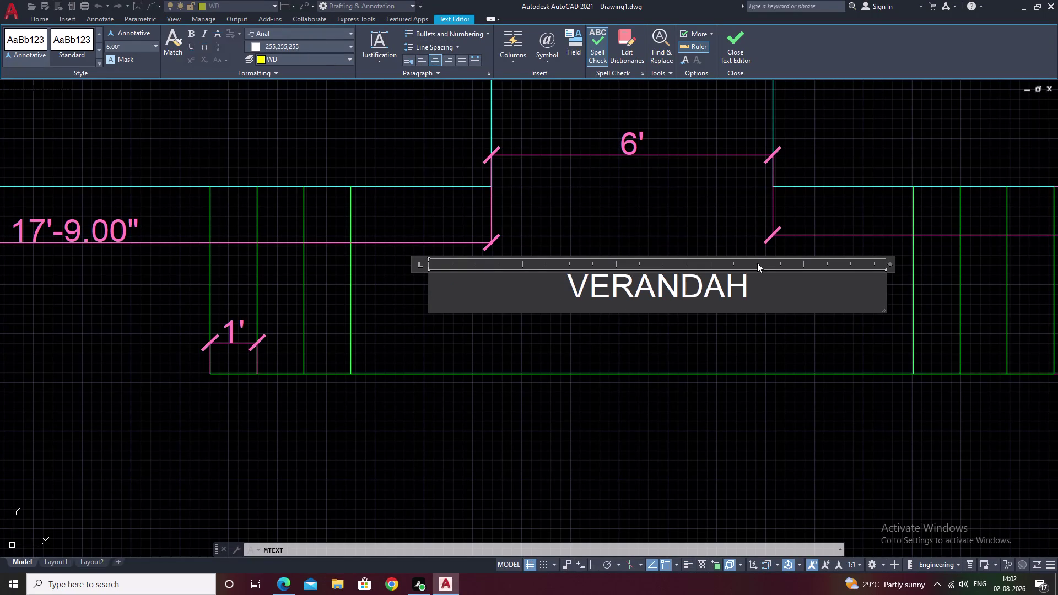
Make the VERANDAH label red by matching properties from a red room label.
click(691, 346)
scroll(down, 3)
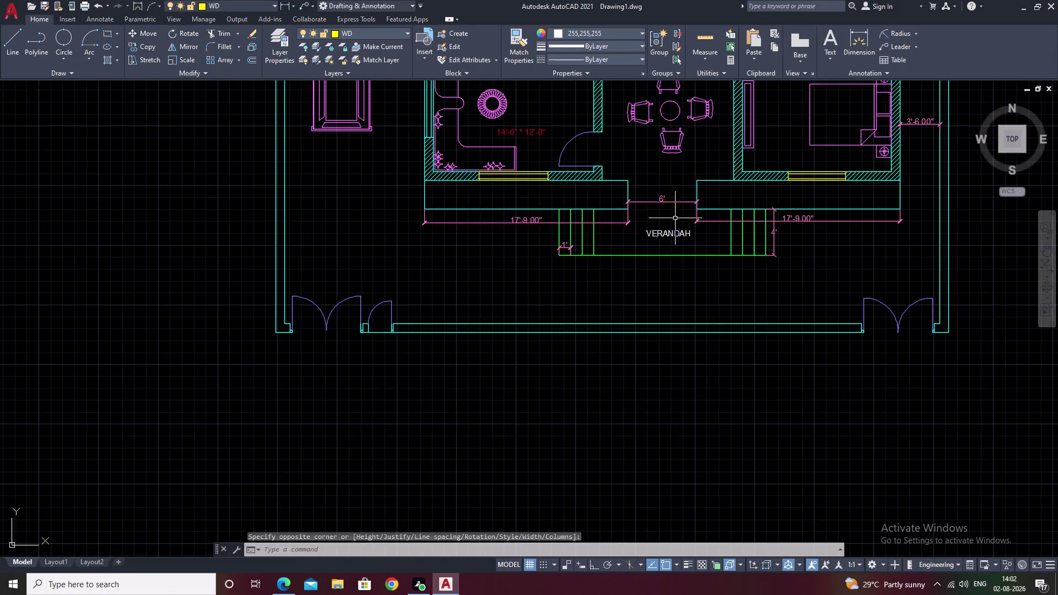
middle_drag(675, 218, 661, 334)
click(512, 48)
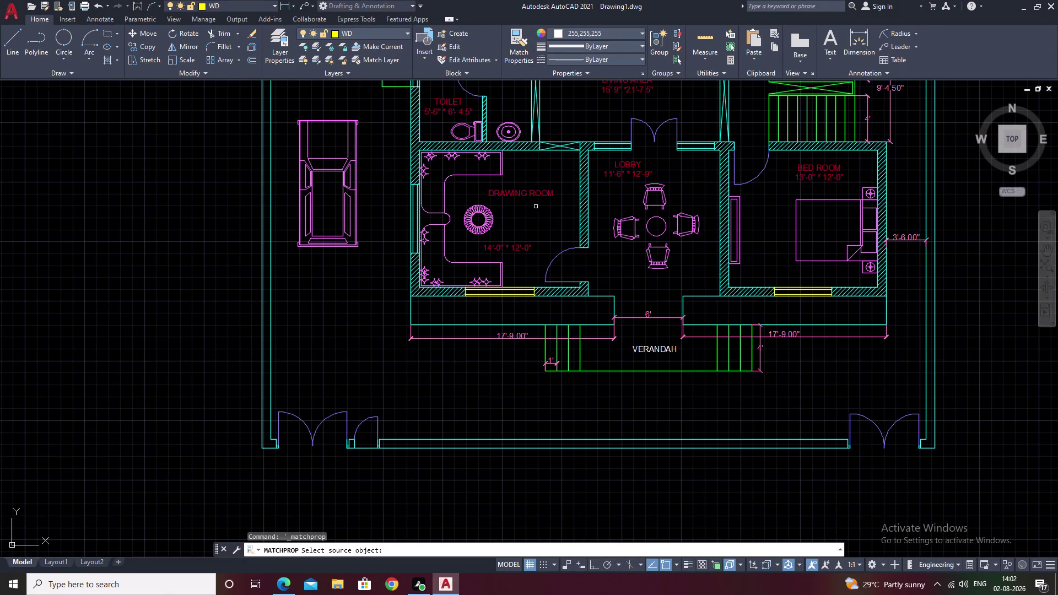
click(538, 194)
click(671, 350)
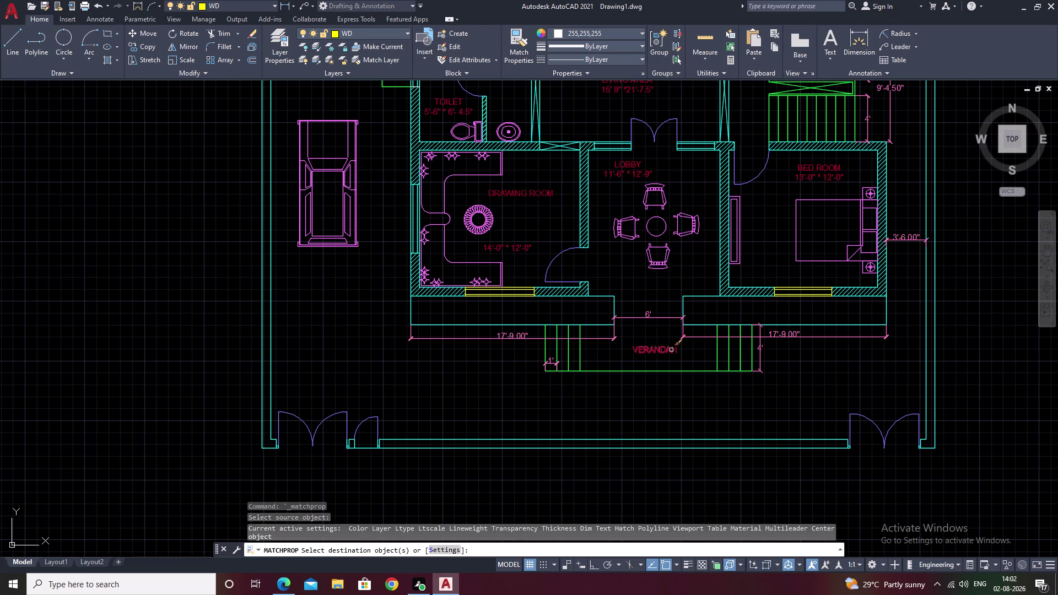
key(Escape)
Pan and zoom across the house plan to review the bedrooms, living area and verandah.
scroll(down, 3)
middle_drag(744, 392, 719, 402)
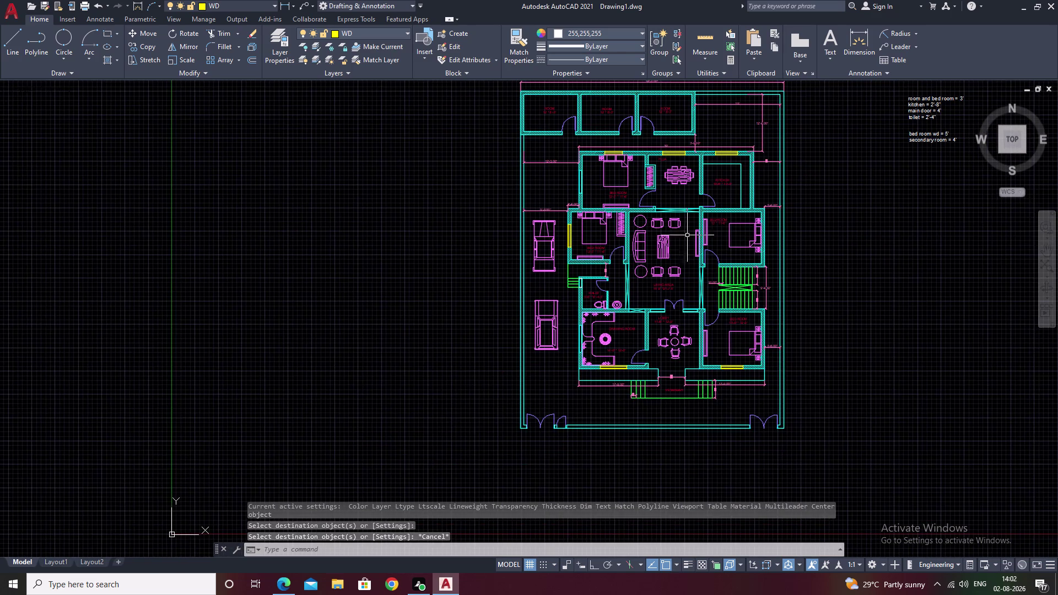
middle_drag(686, 227, 644, 266)
scroll(up, 3)
middle_drag(670, 240, 670, 239)
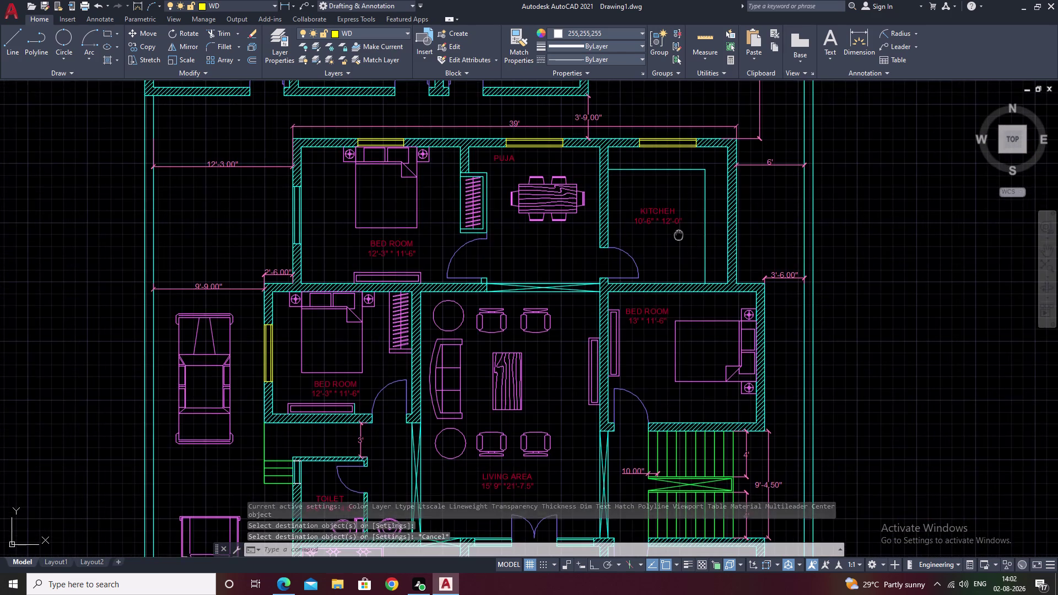
middle_drag(671, 239, 746, 170)
middle_drag(729, 225, 744, 173)
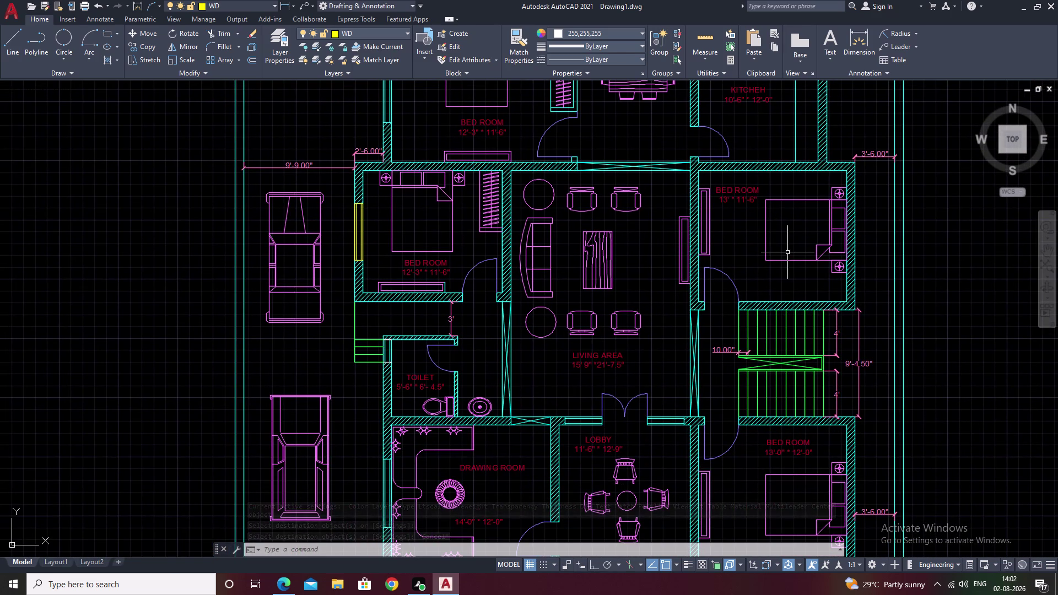
middle_drag(547, 330, 588, 257)
middle_drag(763, 365, 760, 314)
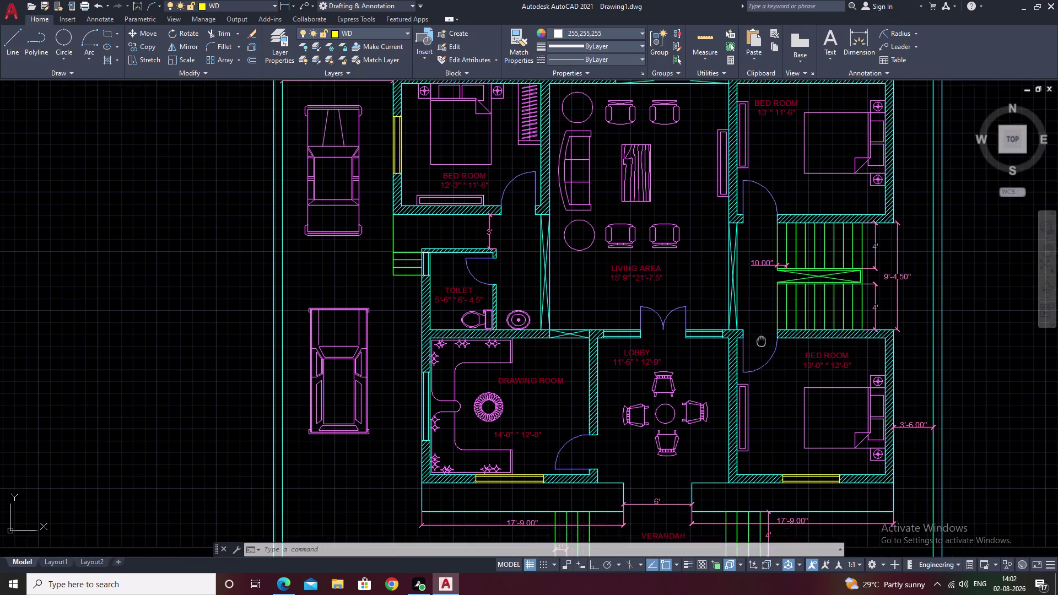
middle_drag(761, 314, 760, 268)
middle_drag(784, 354, 768, 287)
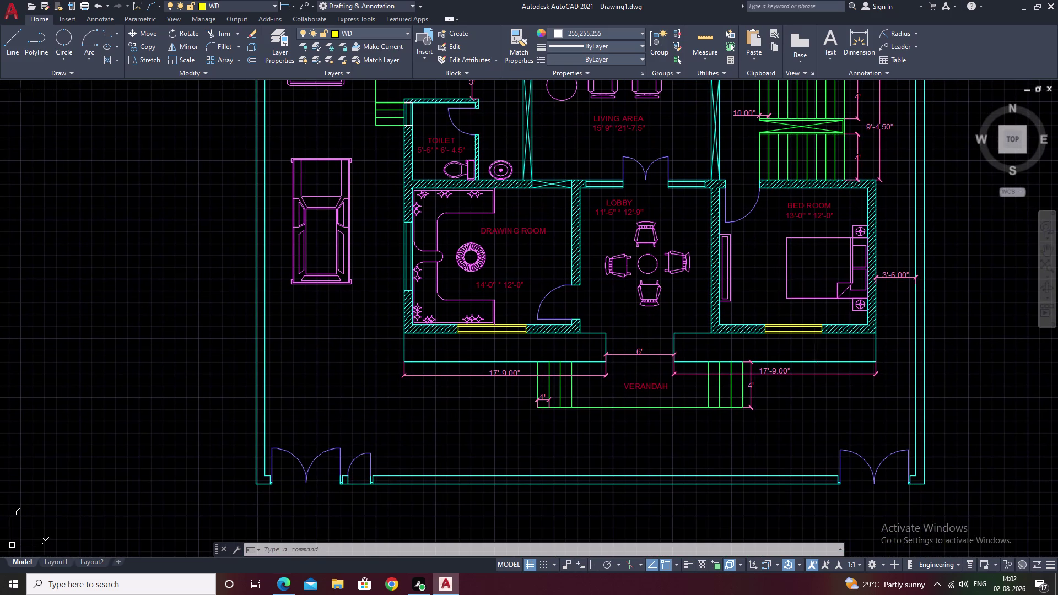
middle_drag(567, 371, 628, 395)
middle_drag(696, 332, 688, 414)
middle_drag(713, 363, 674, 418)
scroll(down, 3)
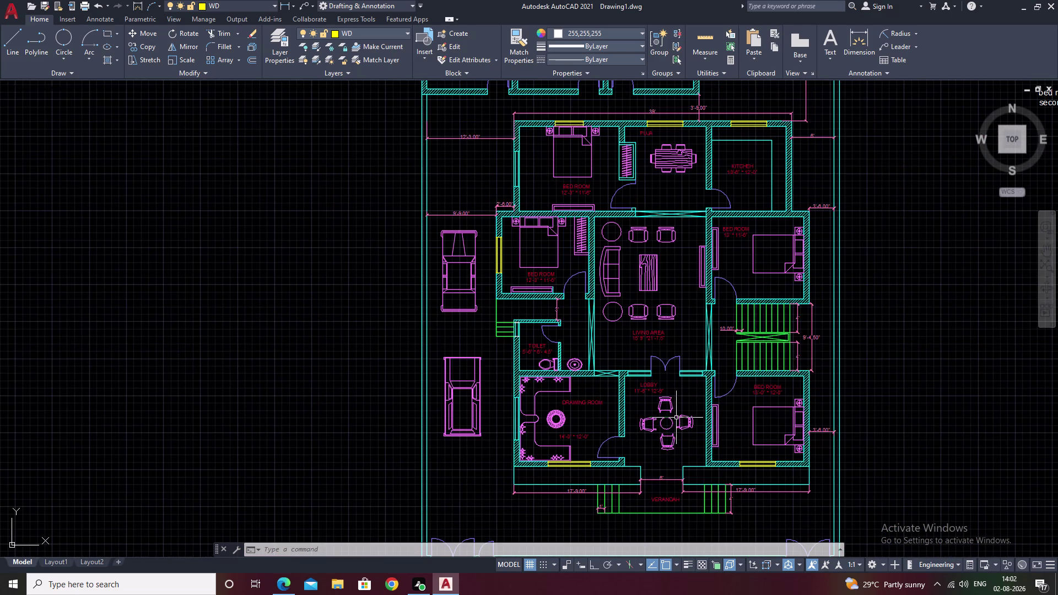
middle_drag(704, 285, 653, 390)
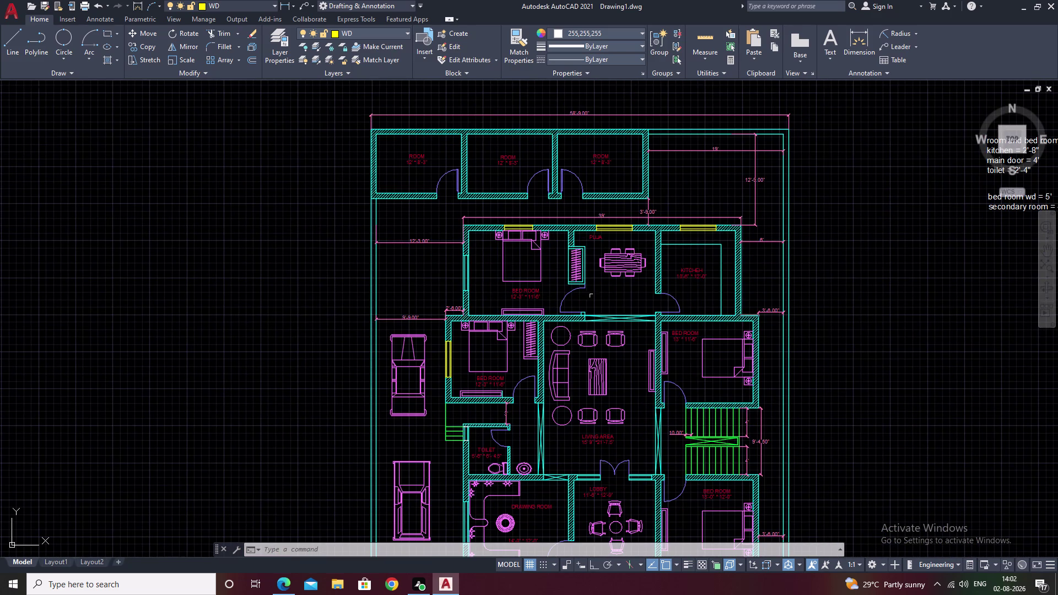
middle_drag(582, 338, 612, 260)
scroll(up, 3)
scroll(up, 3)
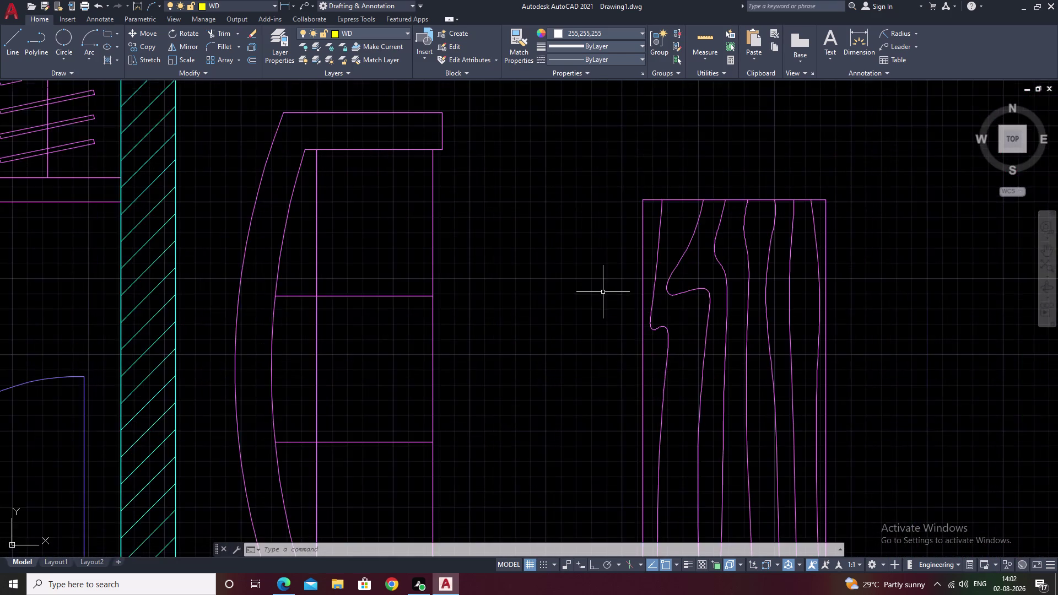
scroll(down, 3)
scroll(down, 3)
middle_drag(692, 374, 637, 281)
scroll(down, 3)
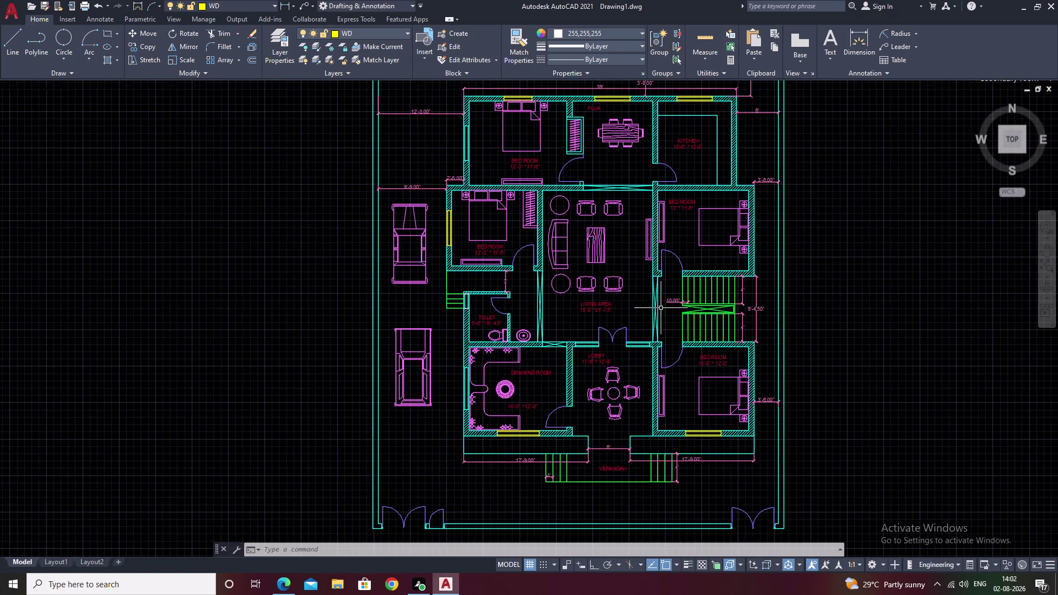
scroll(down, 3)
middle_drag(694, 305, 633, 334)
scroll(up, 3)
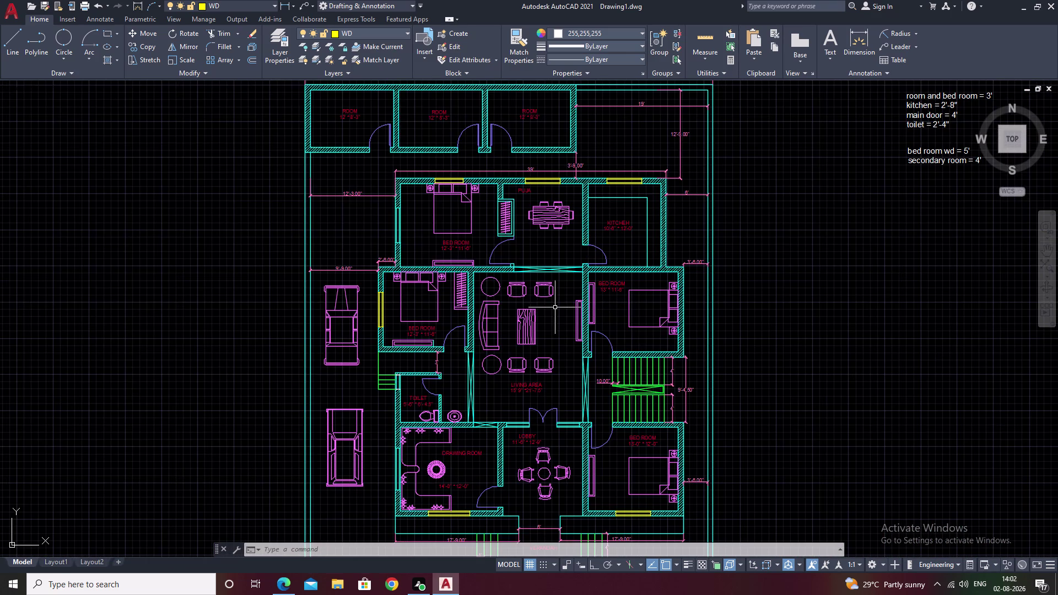
middle_drag(555, 308, 576, 296)
scroll(up, 3)
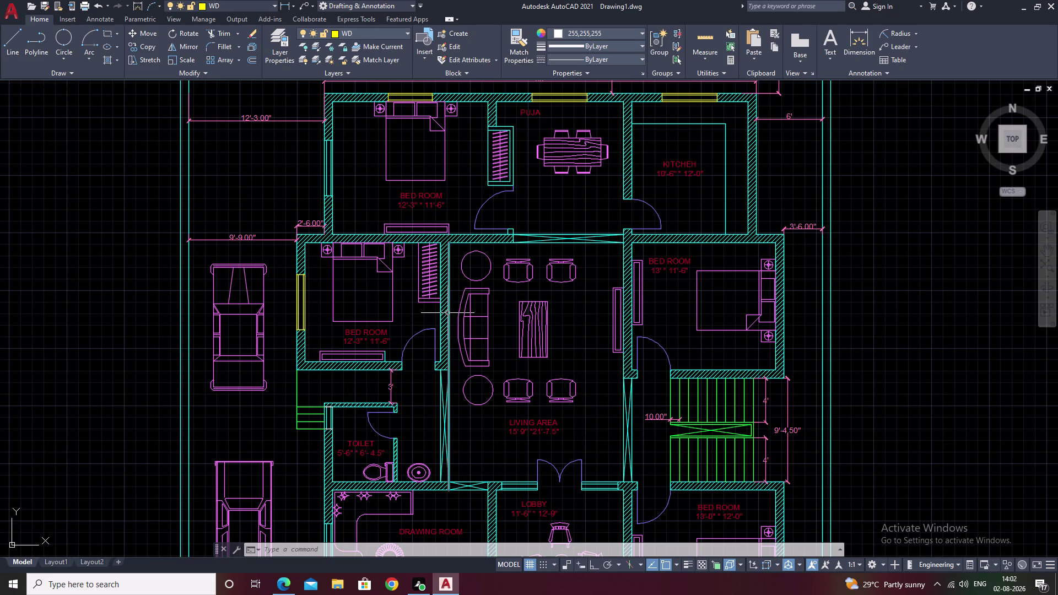
key(Escape)
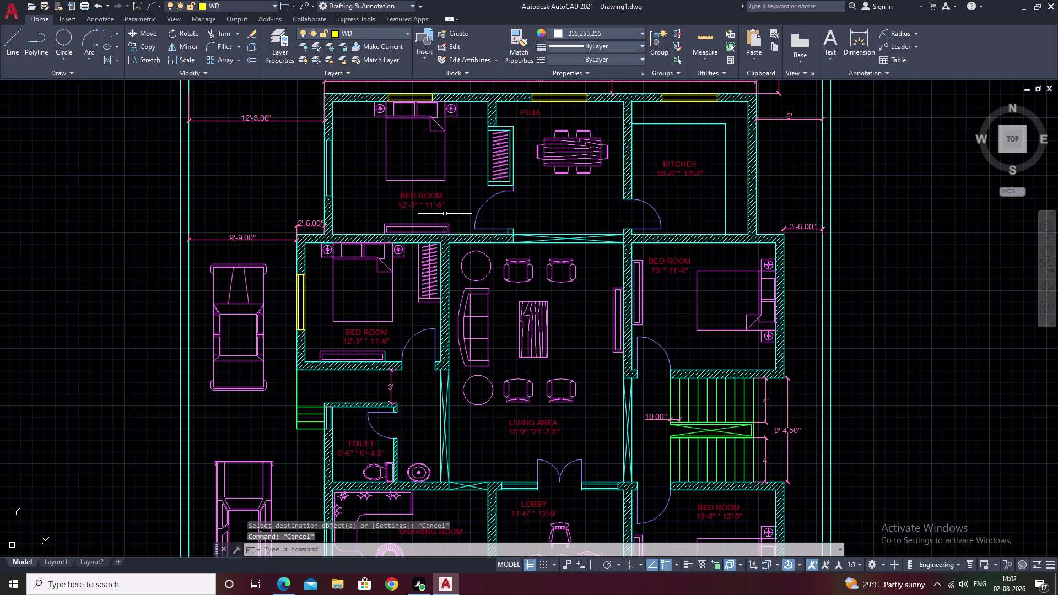
Hatch the frame around the puja room wardrobe with the diagonal line pattern.
text(H)
key(space)
click(191, 44)
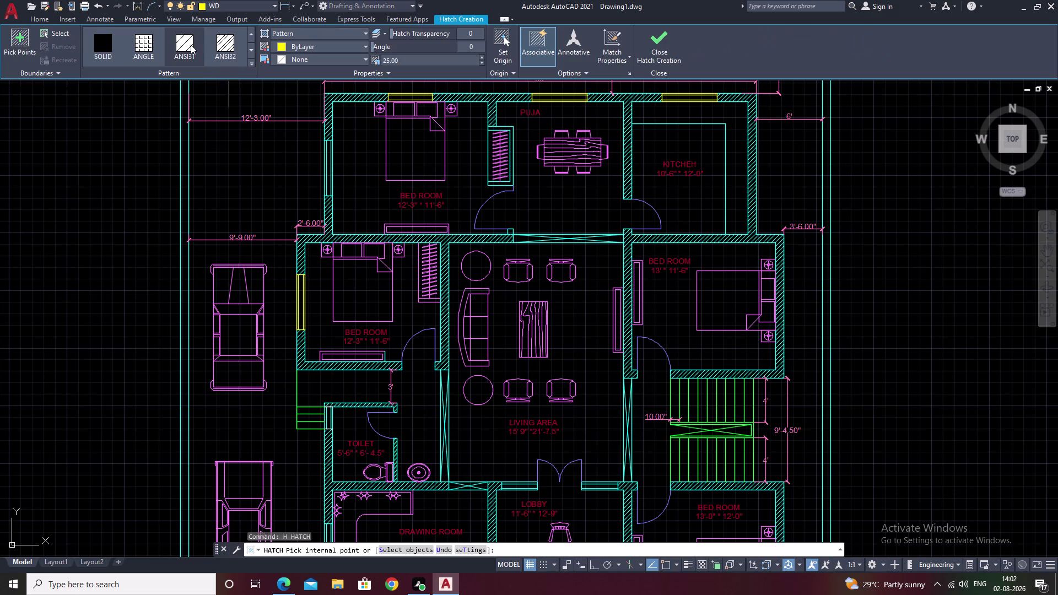
scroll(up, 3)
click(471, 362)
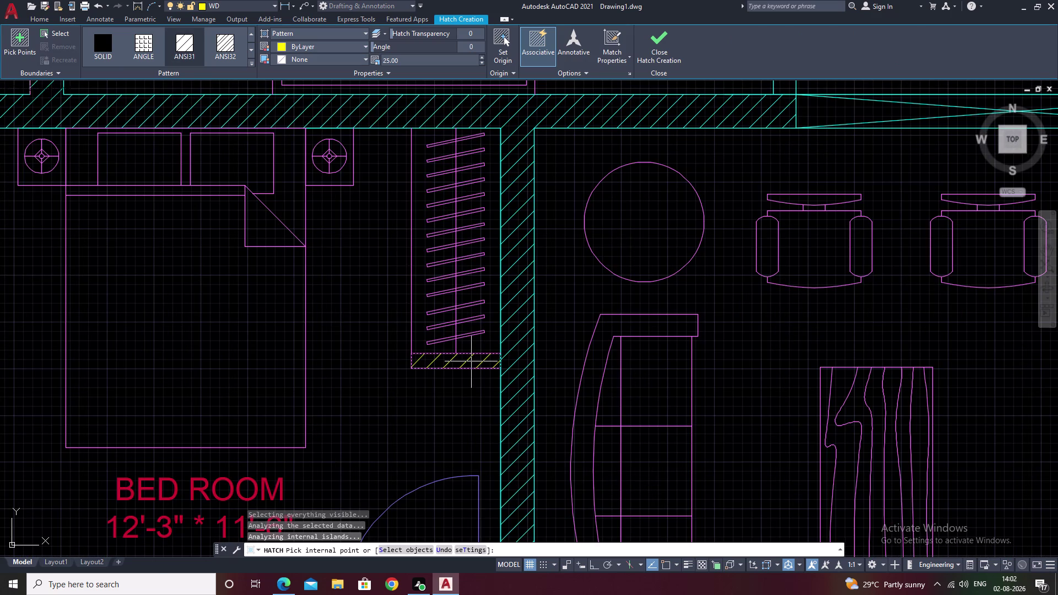
scroll(down, 3)
scroll(down, 3)
middle_drag(438, 418, 612, 69)
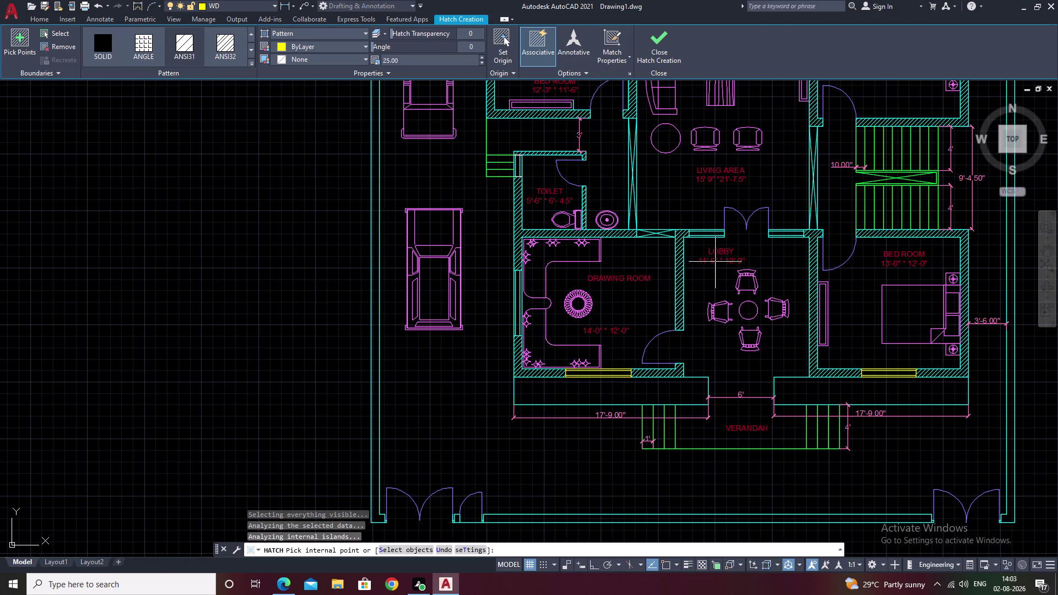
middle_drag(757, 120, 569, 449)
scroll(up, 3)
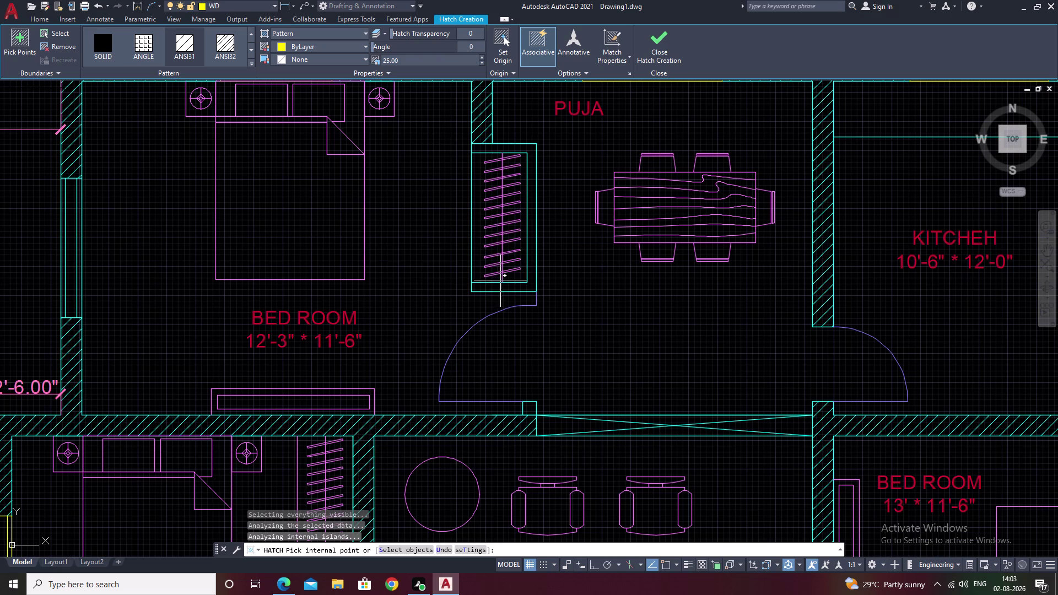
click(502, 290)
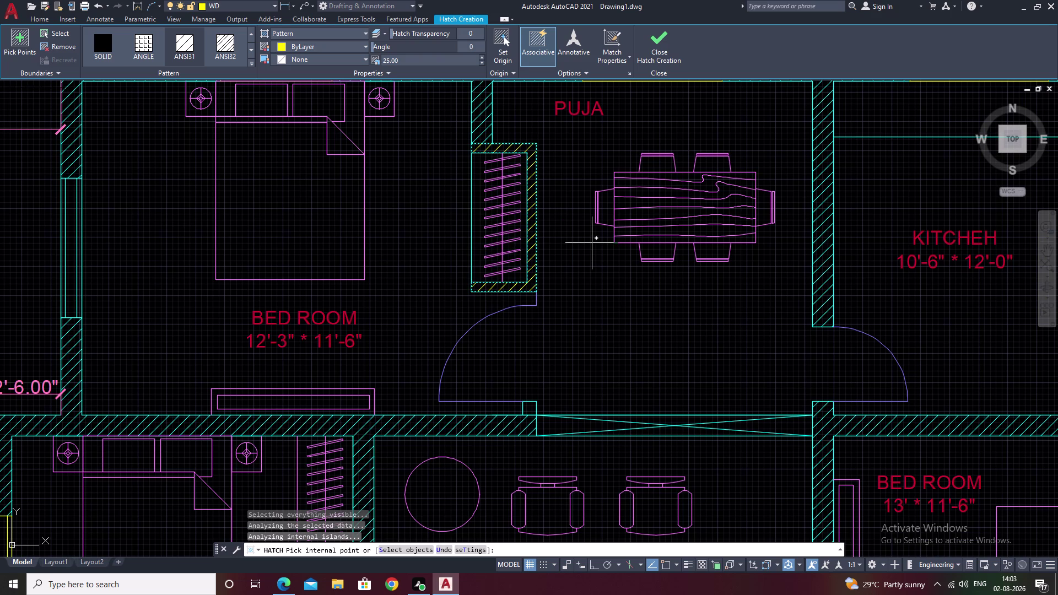
key(Escape)
key(Escape)
key(Escape)
key(Escape)
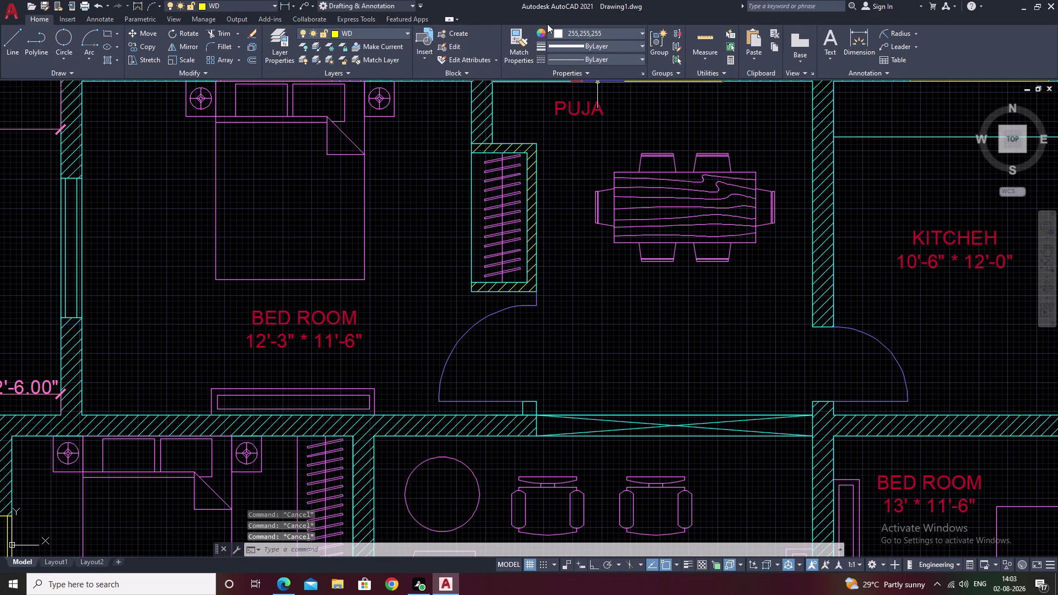
Match the lower bedroom wardrobe hatch to the puja wardrobe hatch.
click(515, 41)
click(485, 116)
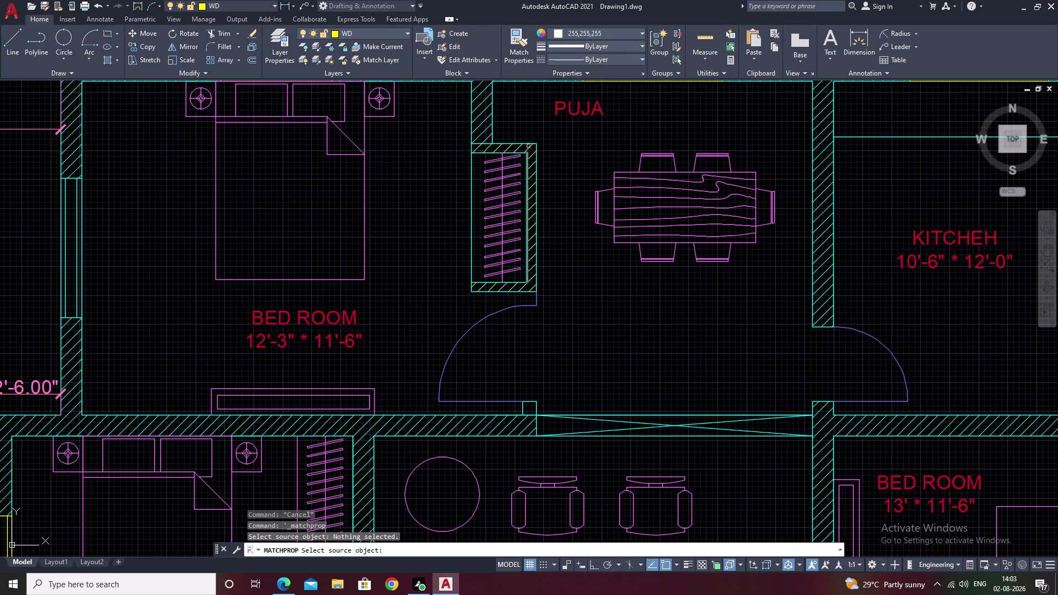
click(529, 149)
key(Escape)
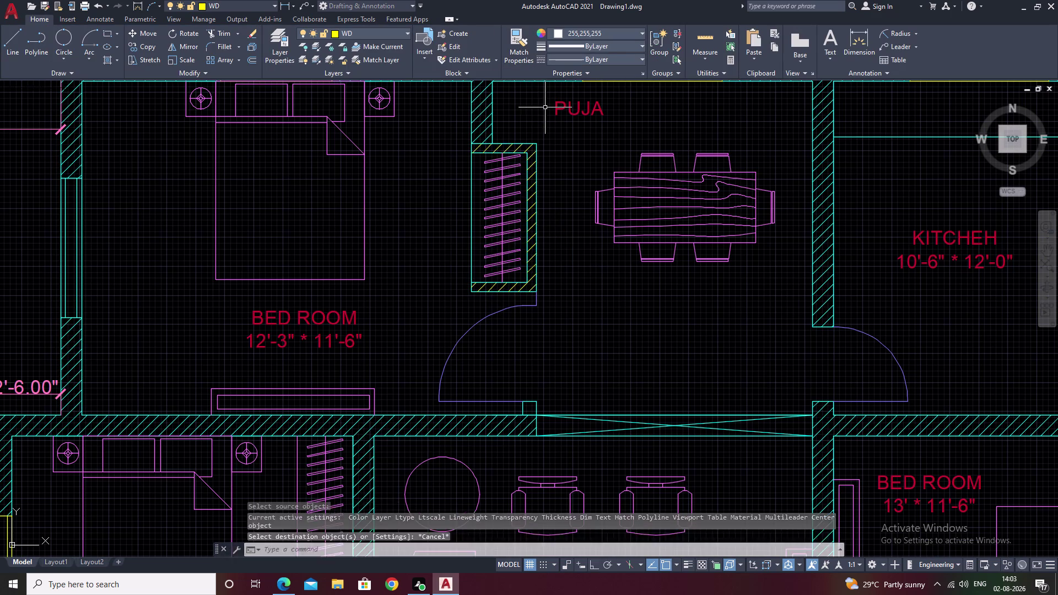
click(522, 51)
click(483, 101)
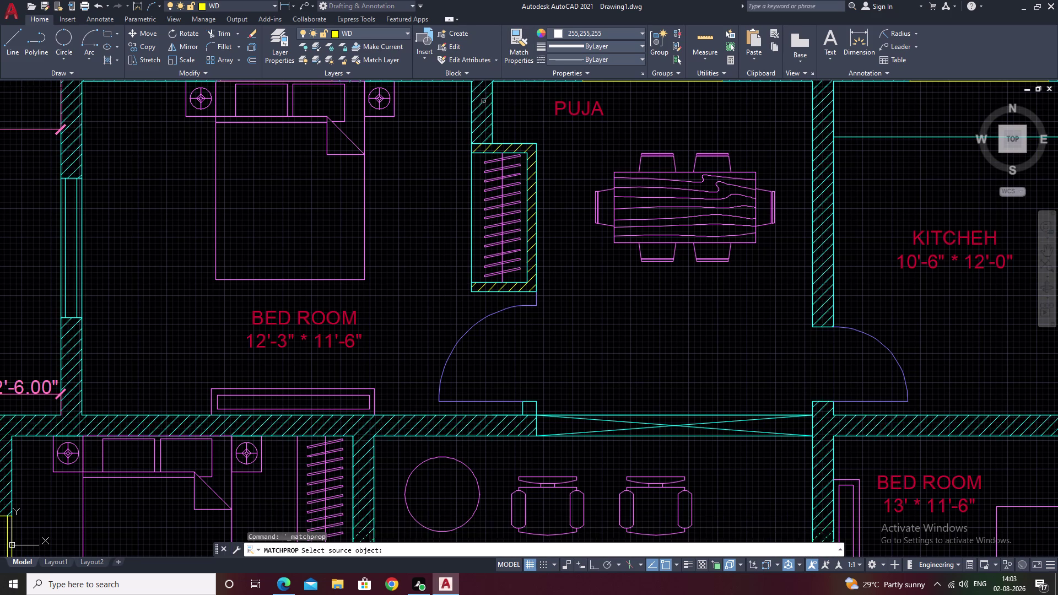
click(528, 149)
middle_drag(559, 249, 575, 172)
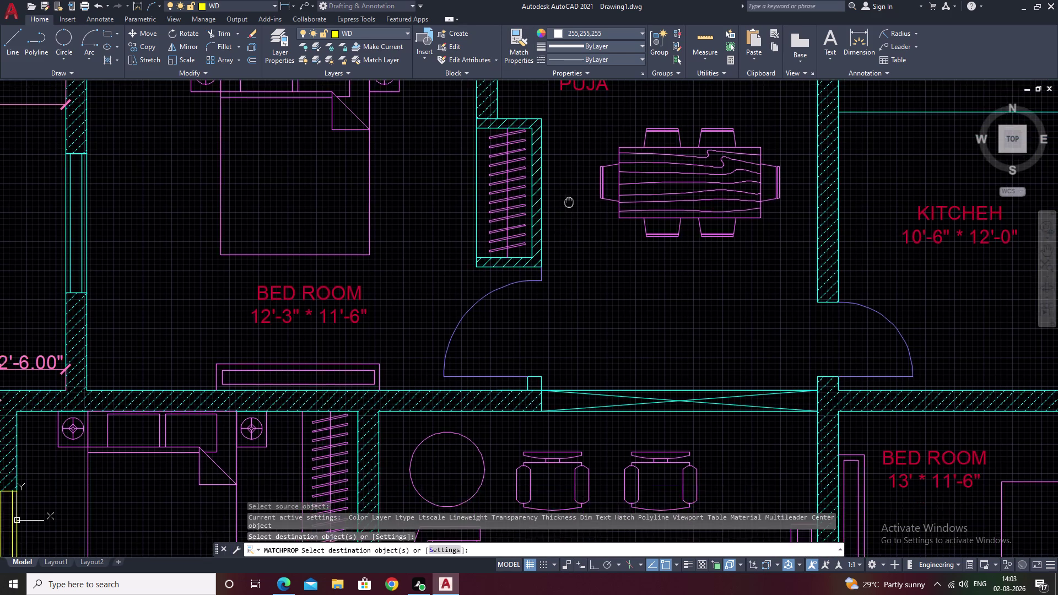
middle_drag(575, 172, 603, 87)
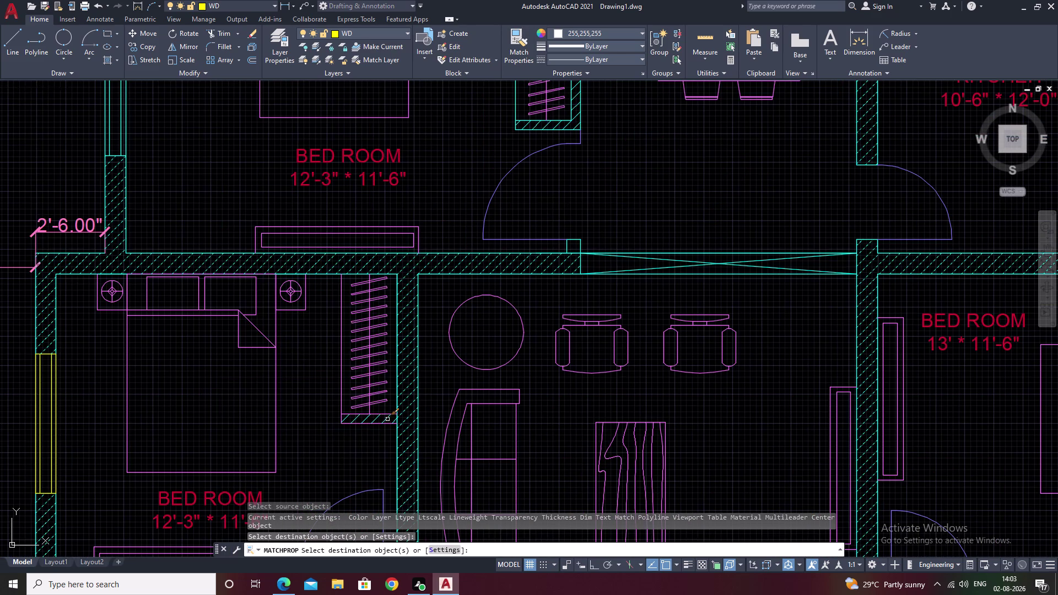
click(387, 419)
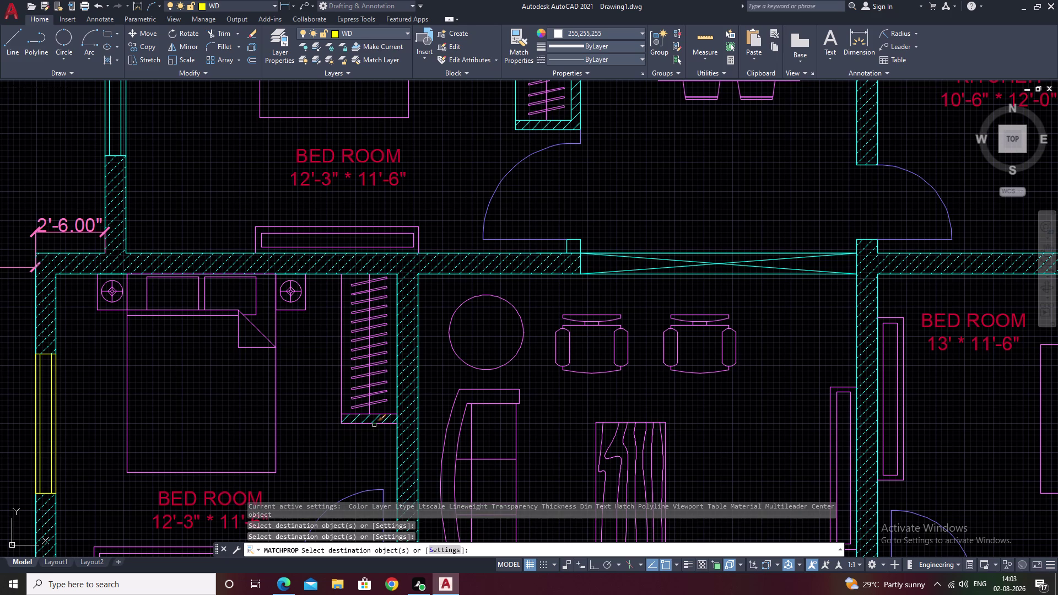
click(376, 423)
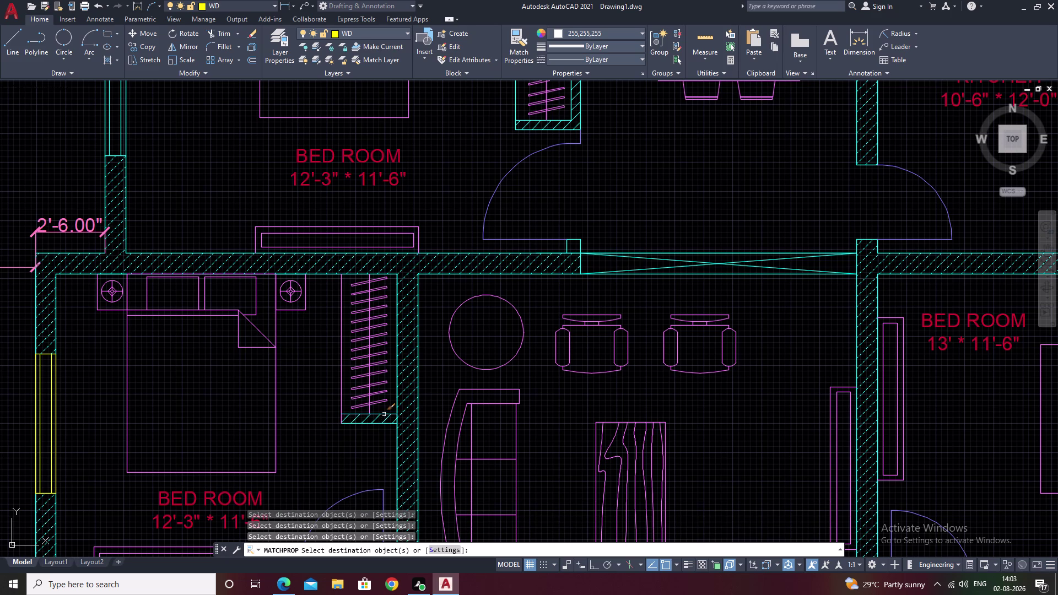
click(383, 415)
click(340, 372)
key(Escape)
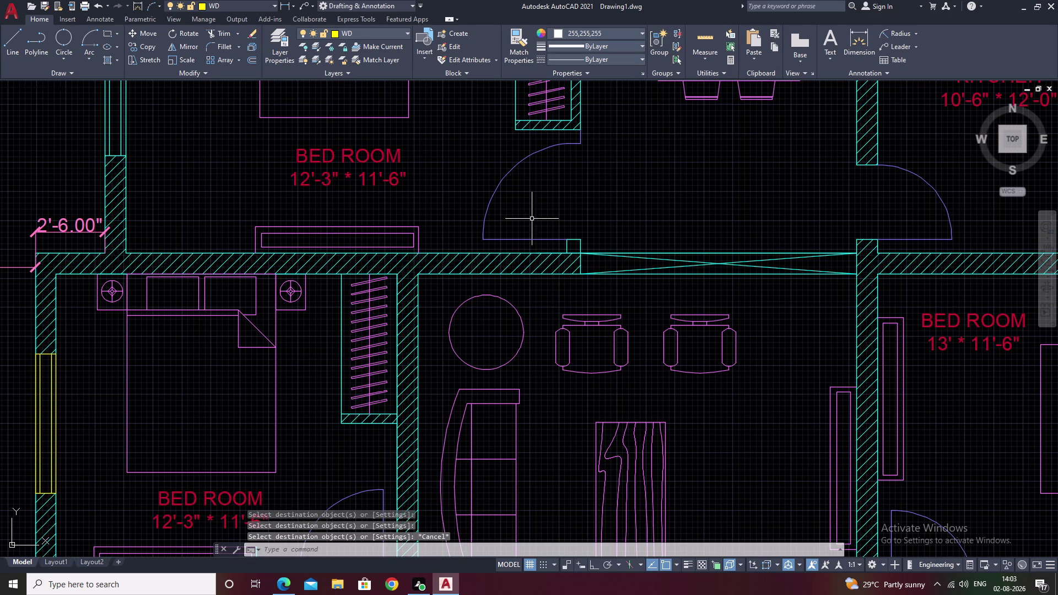
Try matching properties from the shelf under the bedroom label, then cancel.
scroll(down, 3)
middle_drag(626, 352, 591, 217)
middle_drag(575, 279, 575, 252)
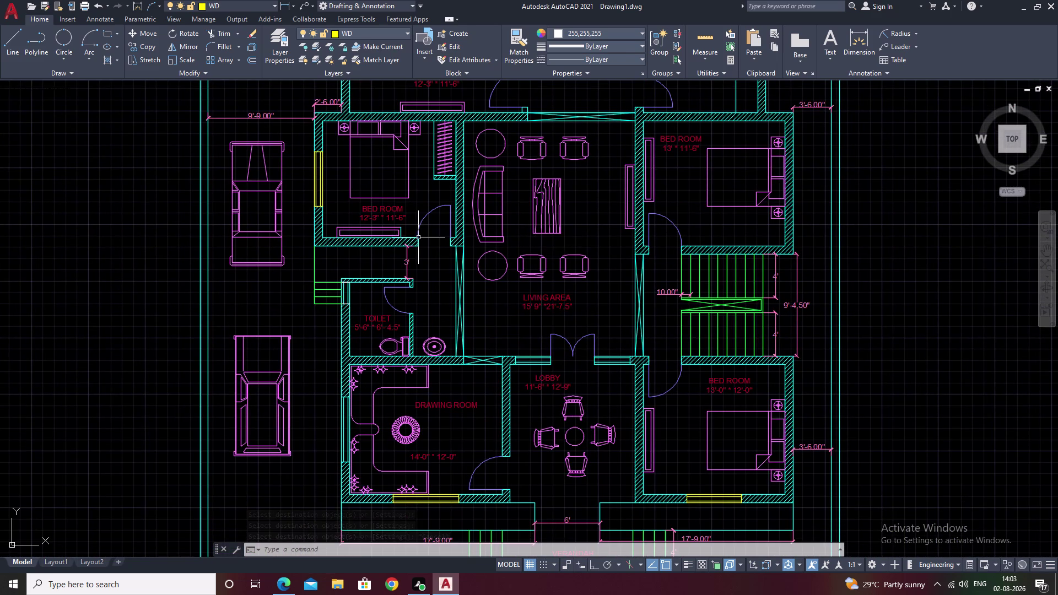
scroll(up, 3)
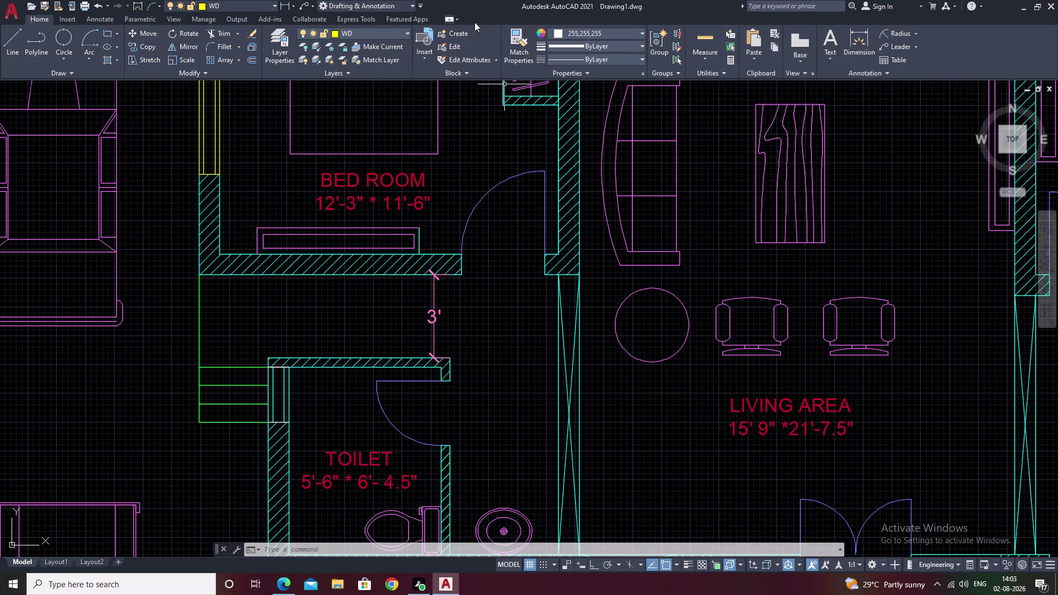
click(512, 36)
click(404, 227)
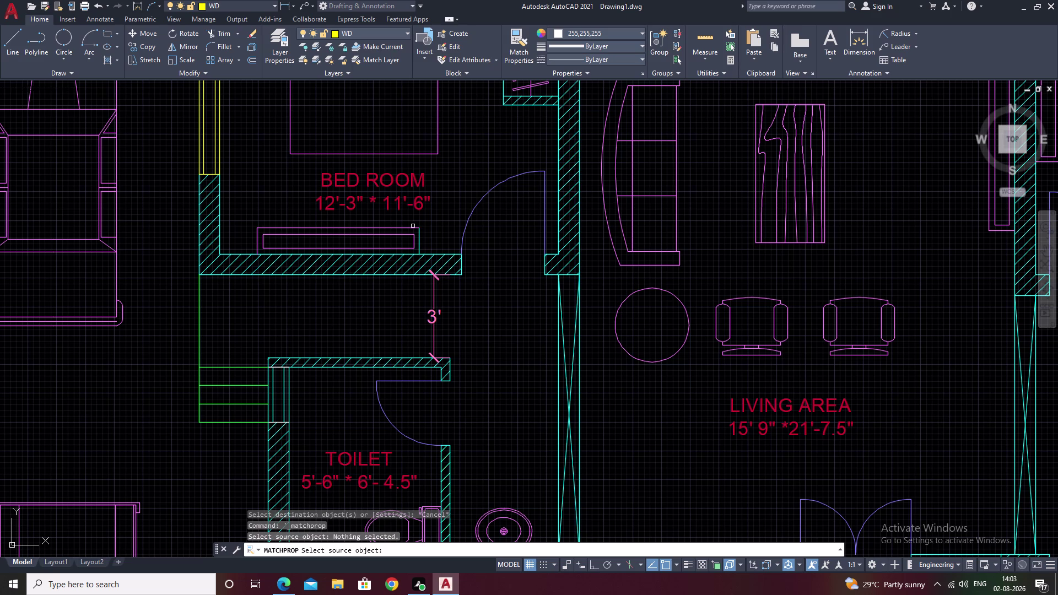
click(412, 227)
click(418, 235)
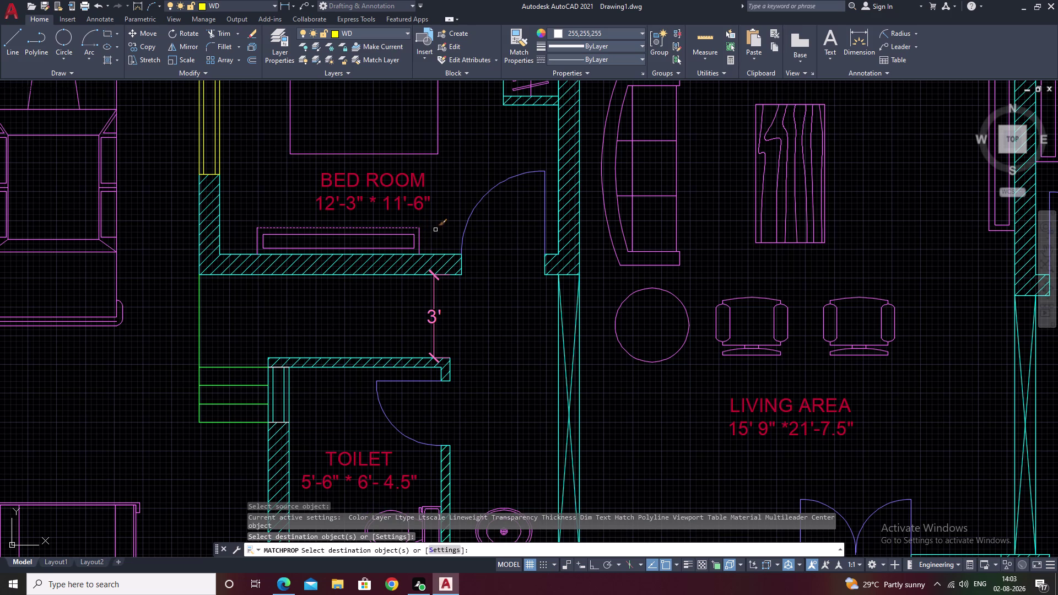
key(Escape)
Bring the whole floor plan into view and save the drawing as DWG.
scroll(down, 3)
middle_drag(585, 280, 578, 295)
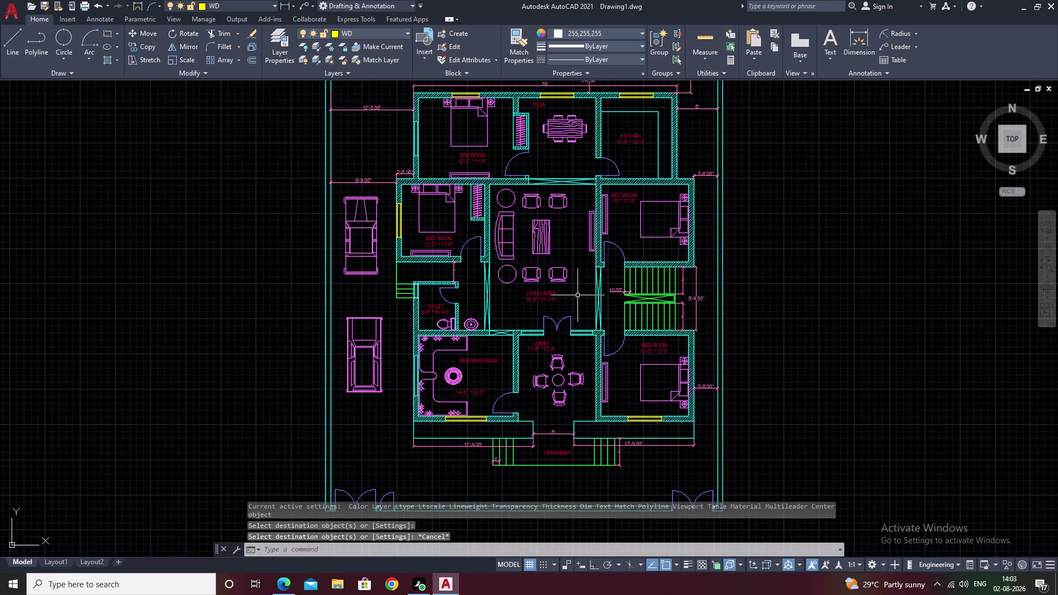
key(ctrl+s)
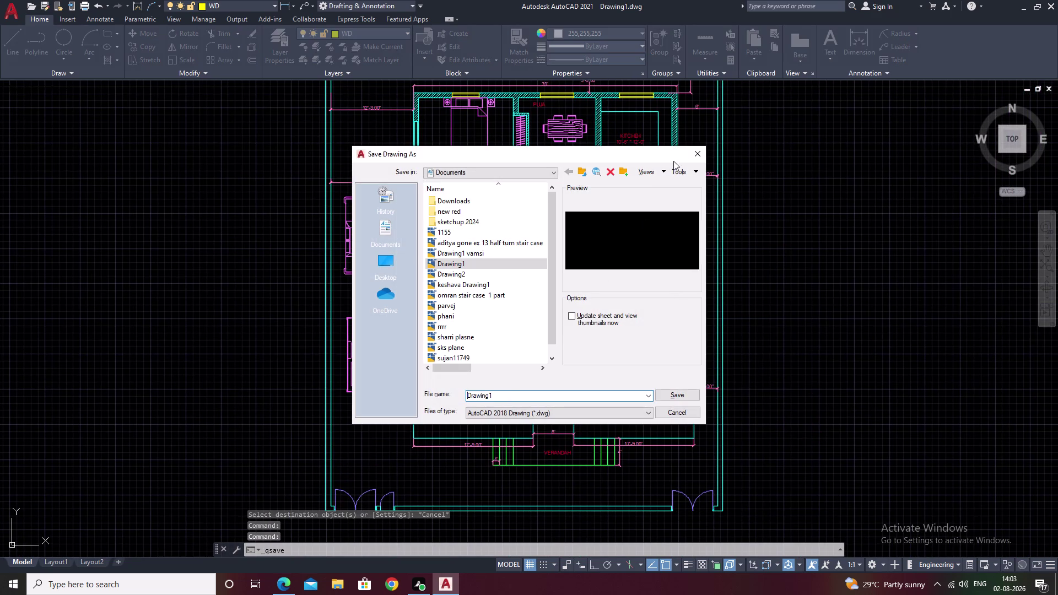
click(692, 156)
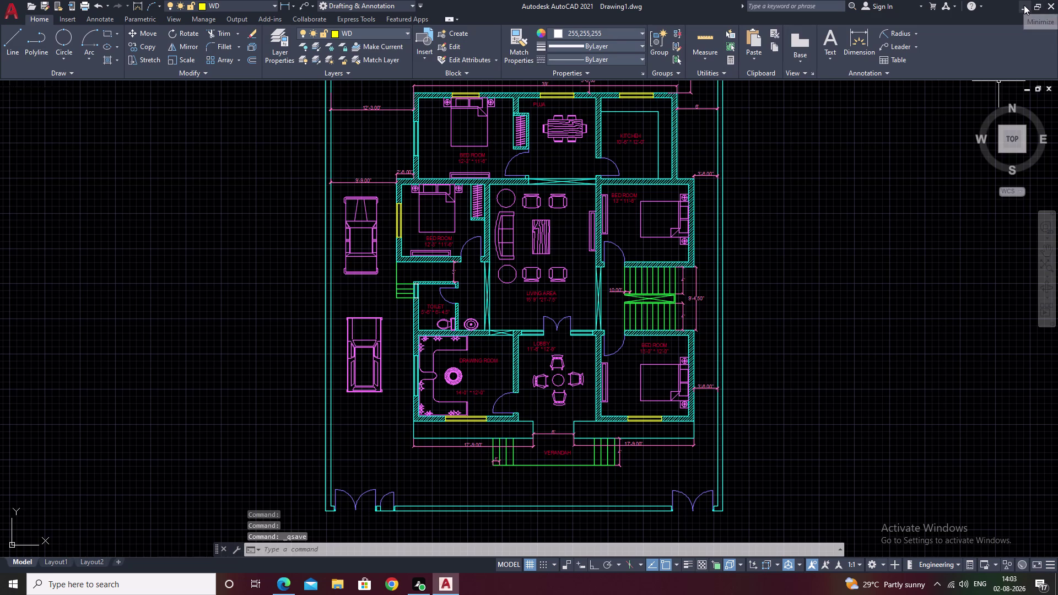